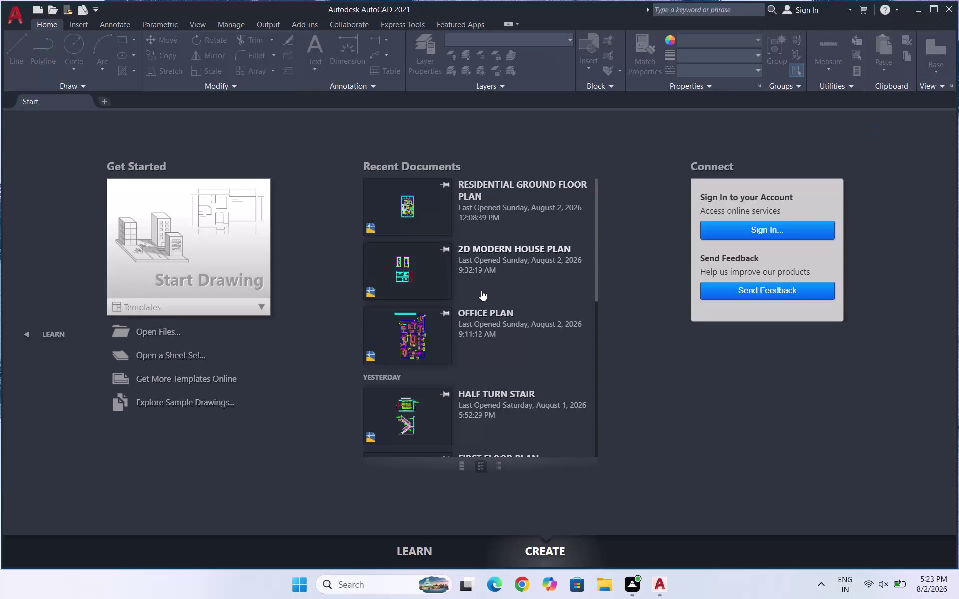
Browse the Start tab's recent documents, then close AutoCAD to return to the desktop.
scroll(down, 3)
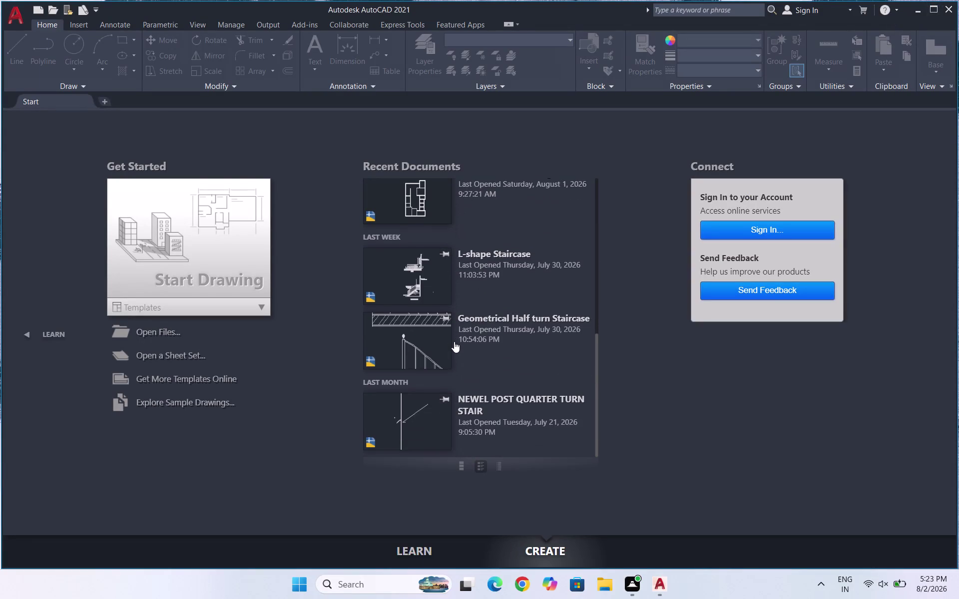
scroll(down, 3)
scroll(up, 3)
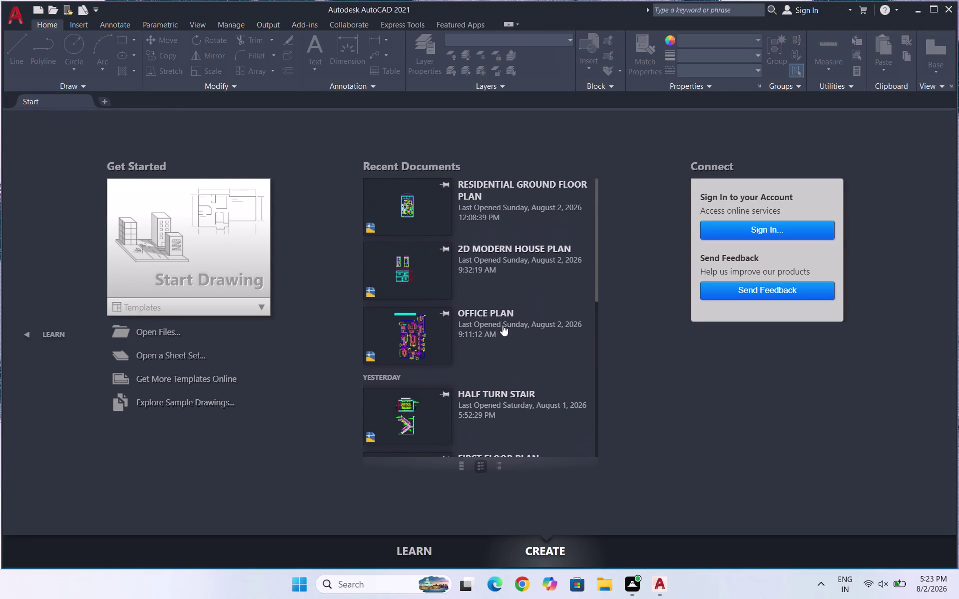
click(942, 8)
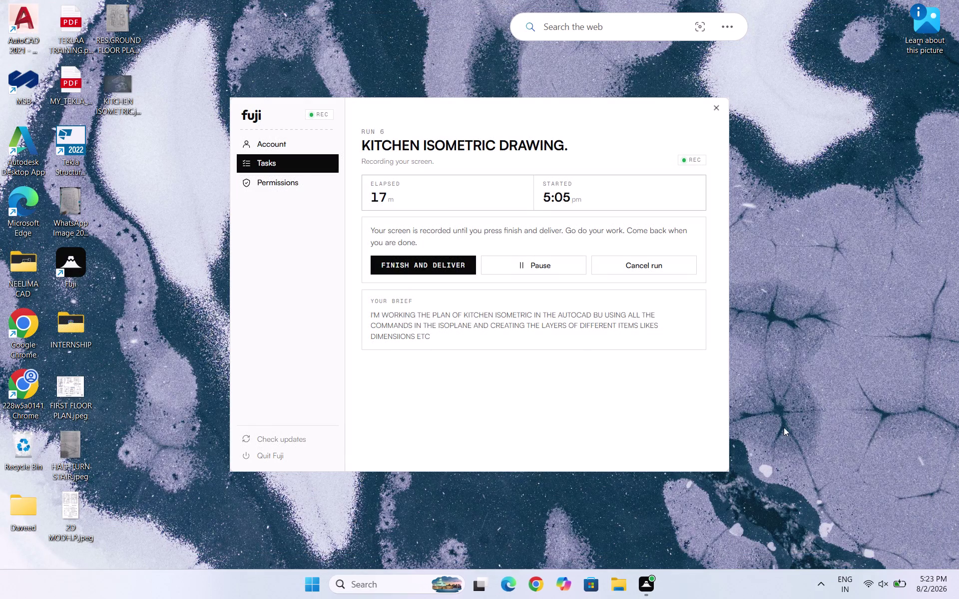